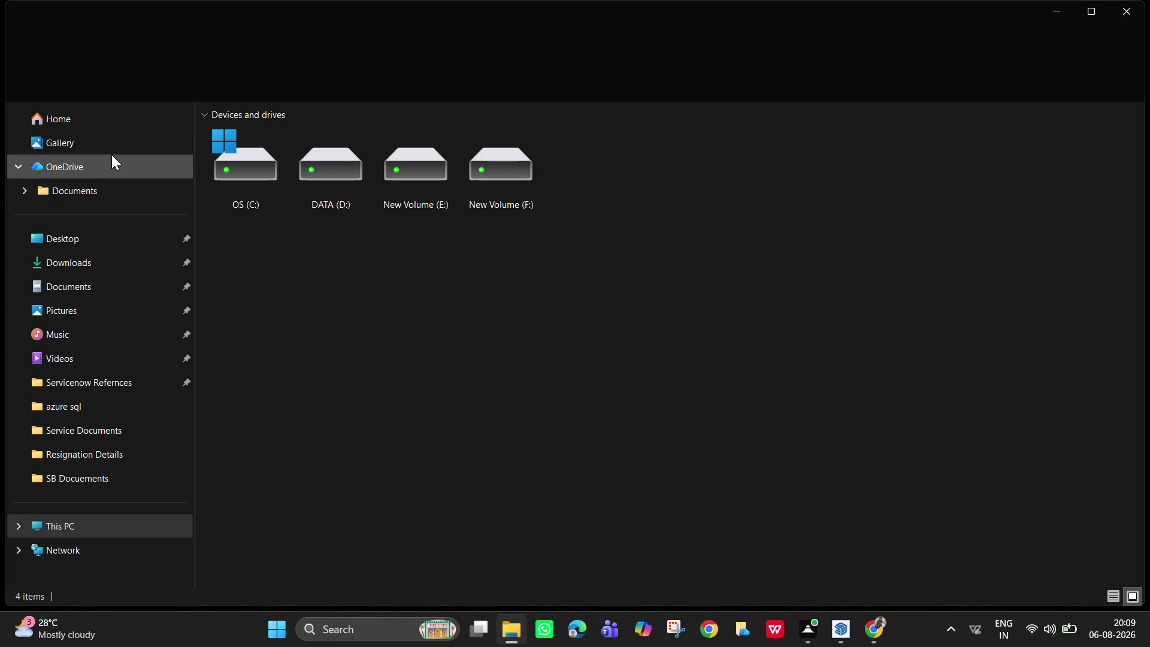
Go to Documents in the navigation pane and open the sketchup folder to see the tv unit file.
click(144, 264)
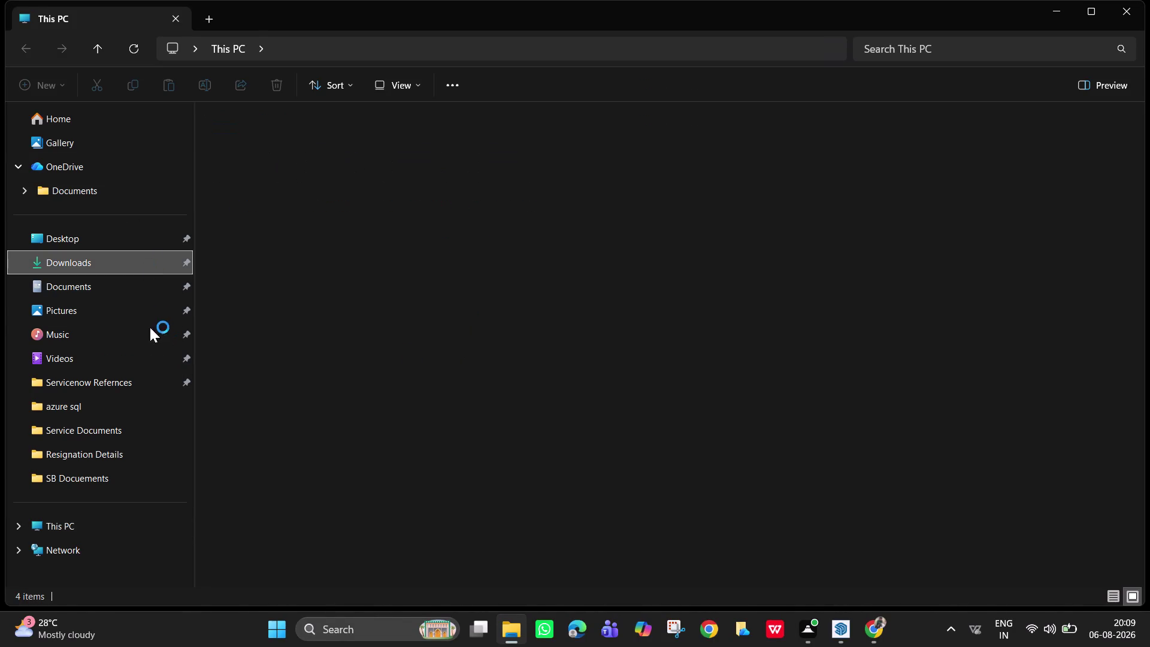
click(145, 296)
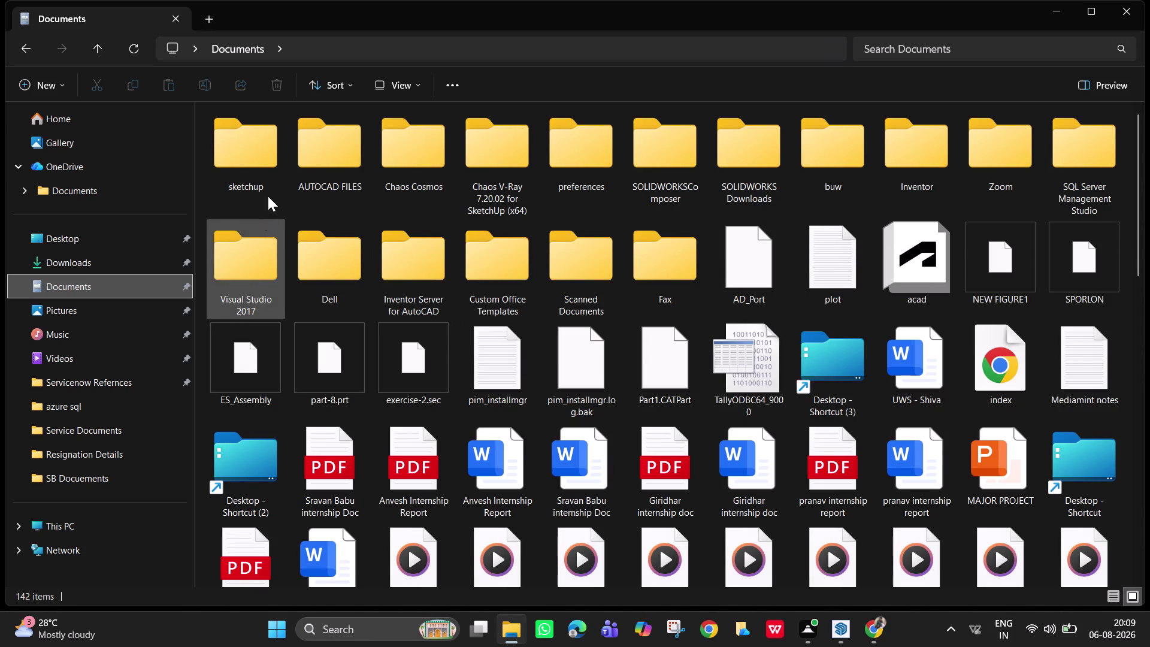
double_click(266, 180)
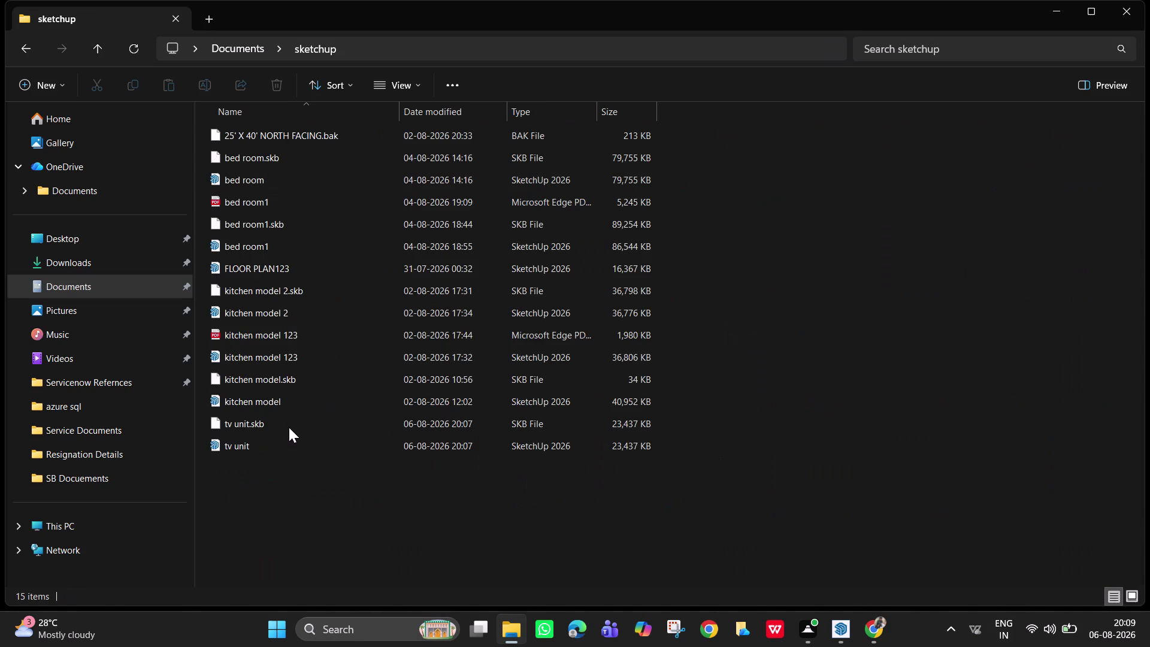